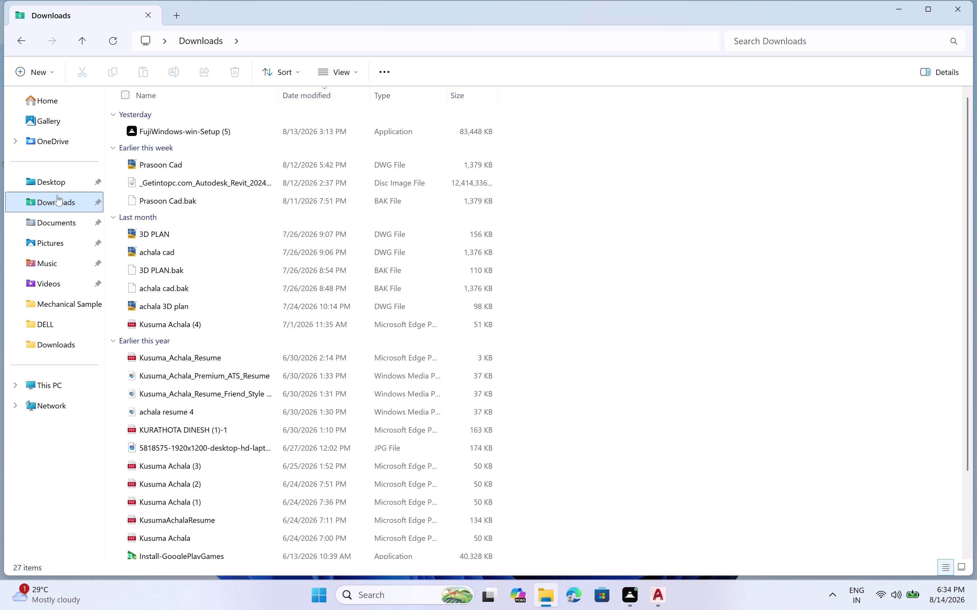
Look through the Downloads and Desktop folders, then show Home's recent files list.
click(57, 178)
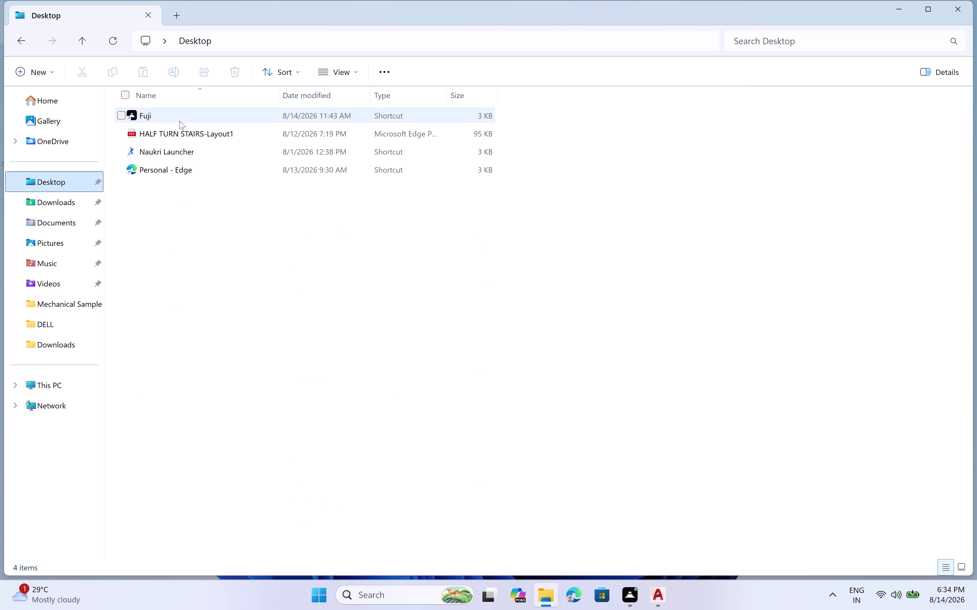
click(60, 117)
click(61, 96)
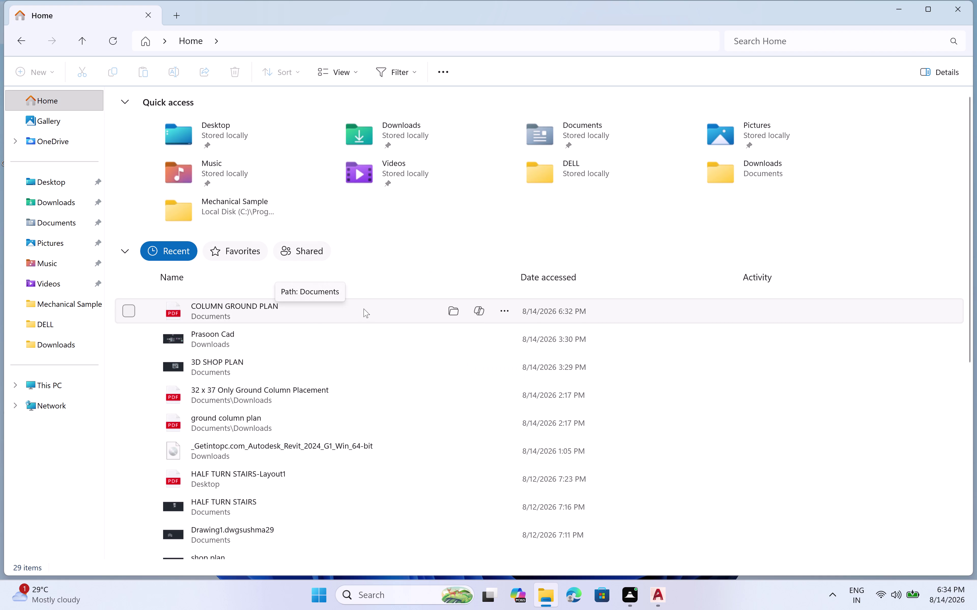
Open the COLUMN GROUND PLAN PDF from Recent in Edge, then close it.
double_click(309, 313)
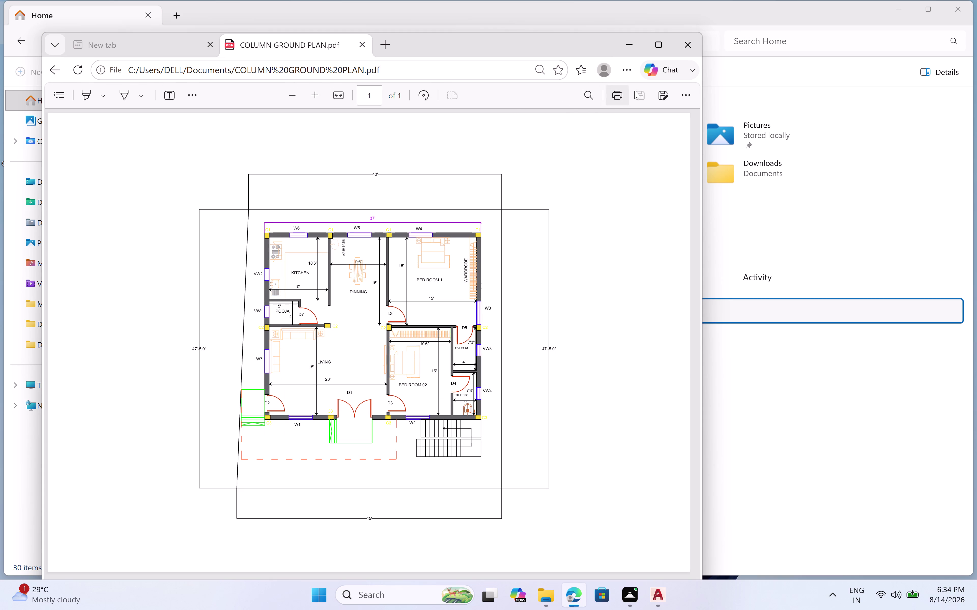
click(685, 46)
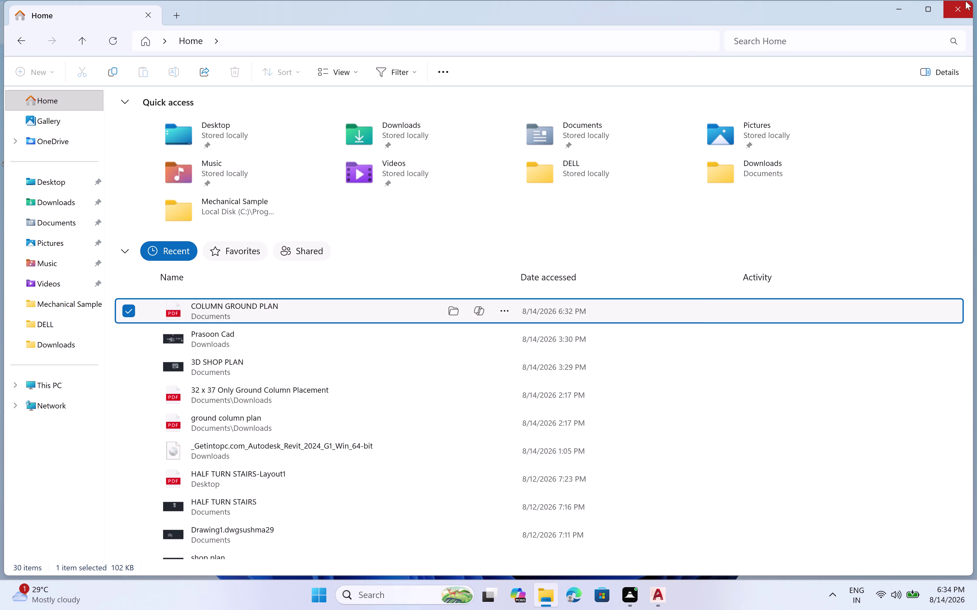